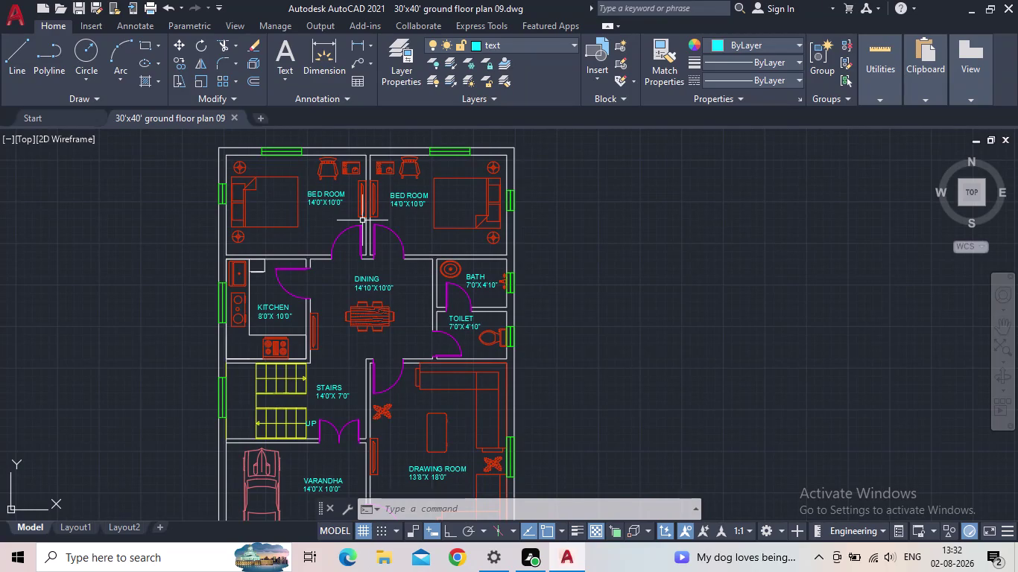
Pan and zoom out until the entire 30'x40' floor plan, including furniture and labels, fits on screen.
middle_drag(805, 385, 803, 385)
middle_drag(803, 384, 761, 354)
scroll(down, 3)
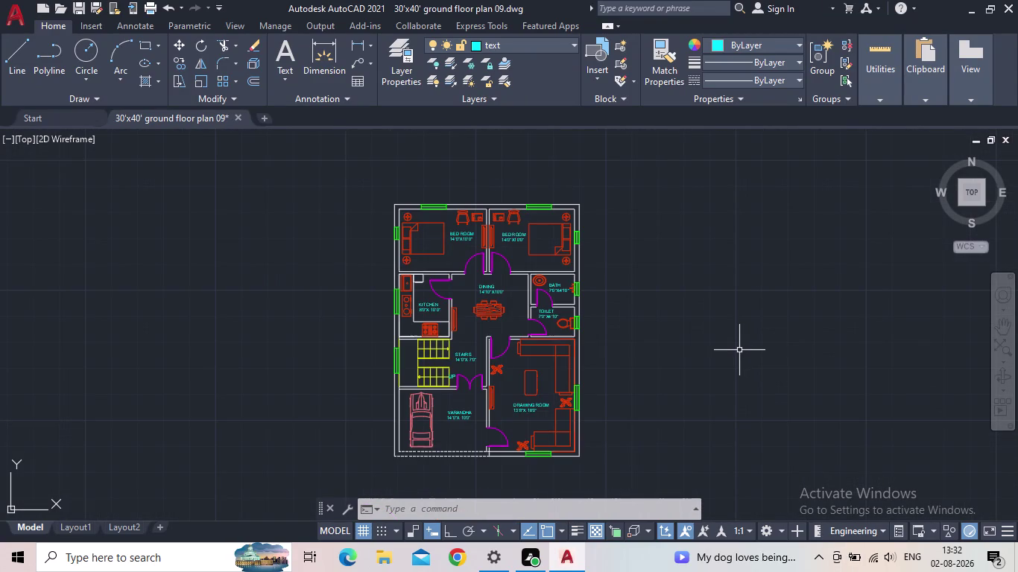